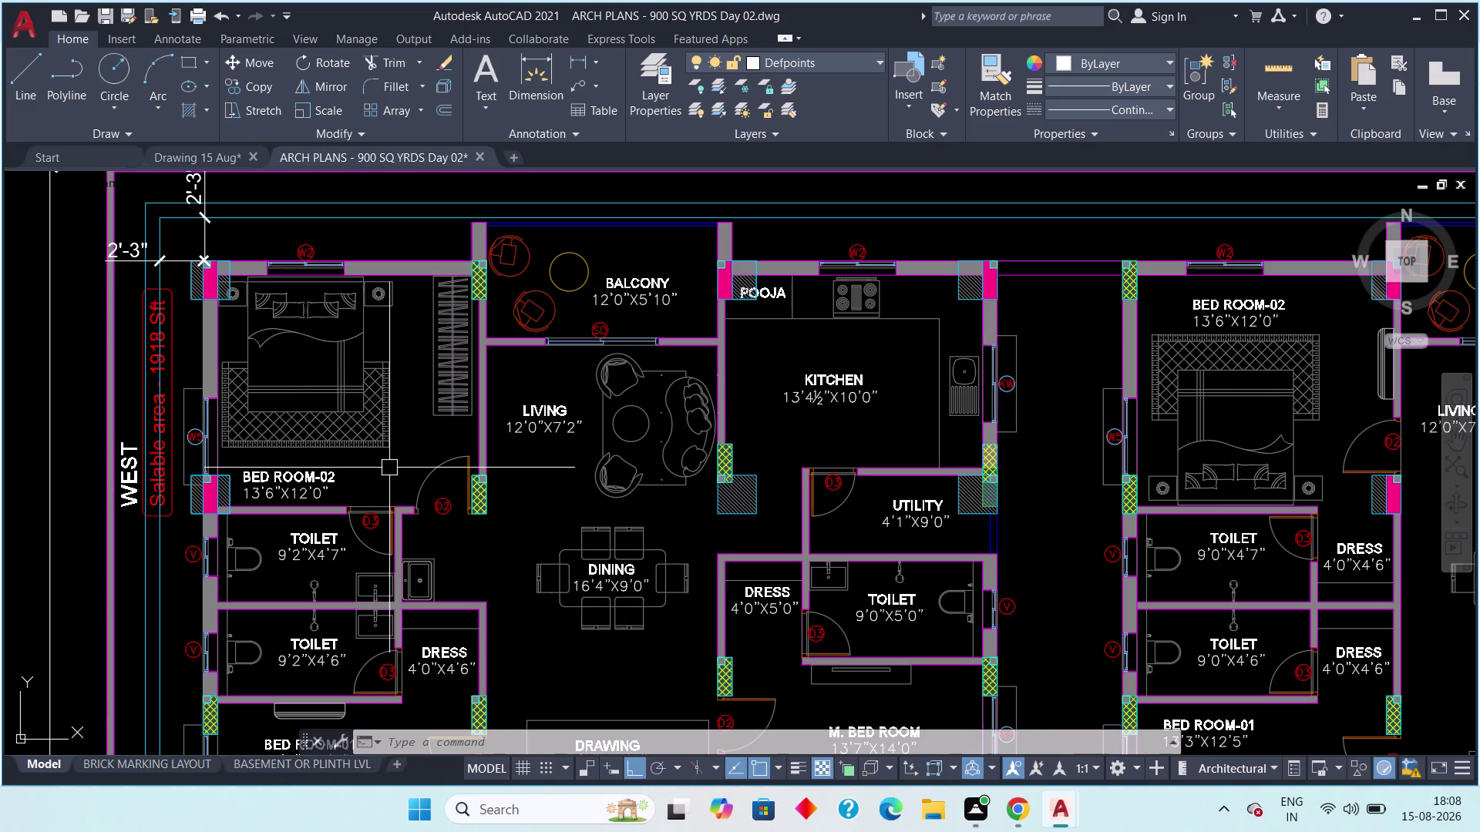
Pan and zoom in to frame the Living room, Kitchen and adjoining bedroom.
middle_drag(358, 476, 337, 516)
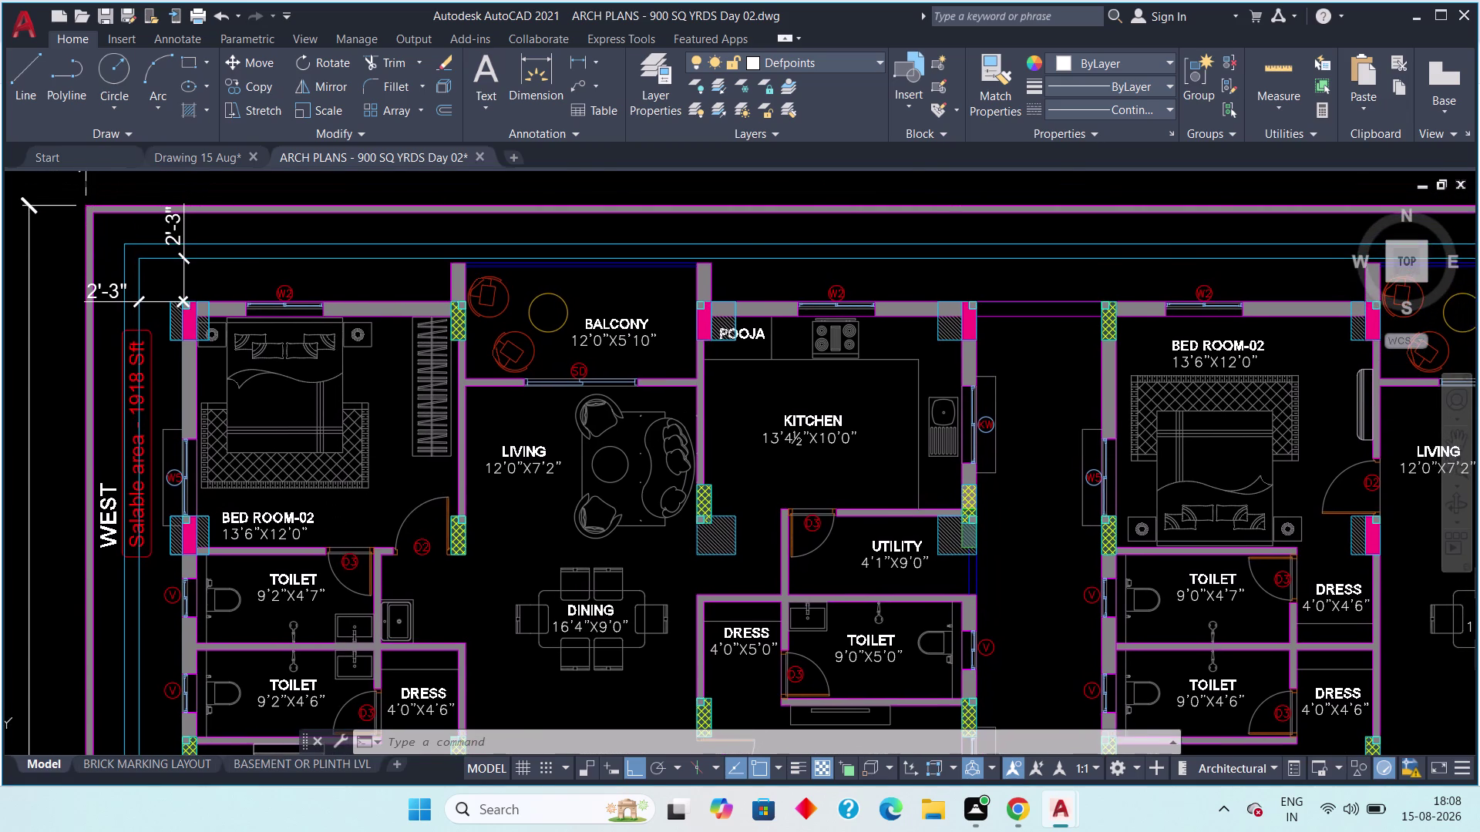
scroll(up, 3)
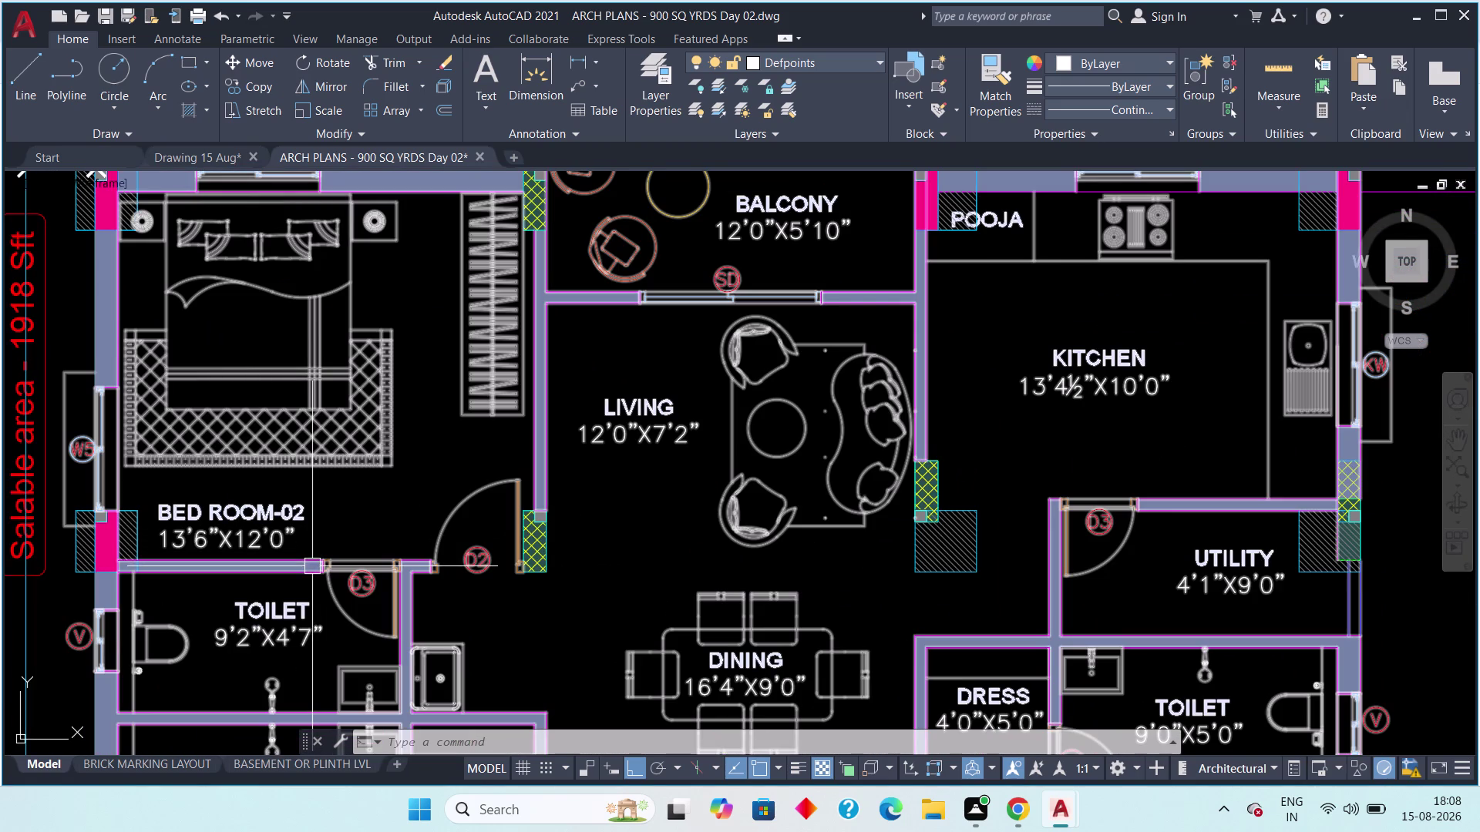